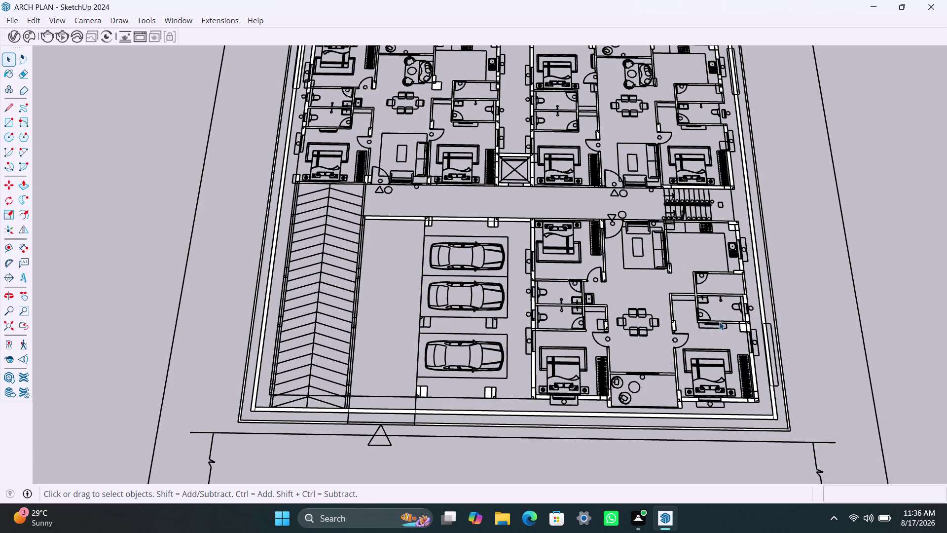
Inspect a wall edge's context menu, then tilt the view to show the whole site.
scroll(down, 3)
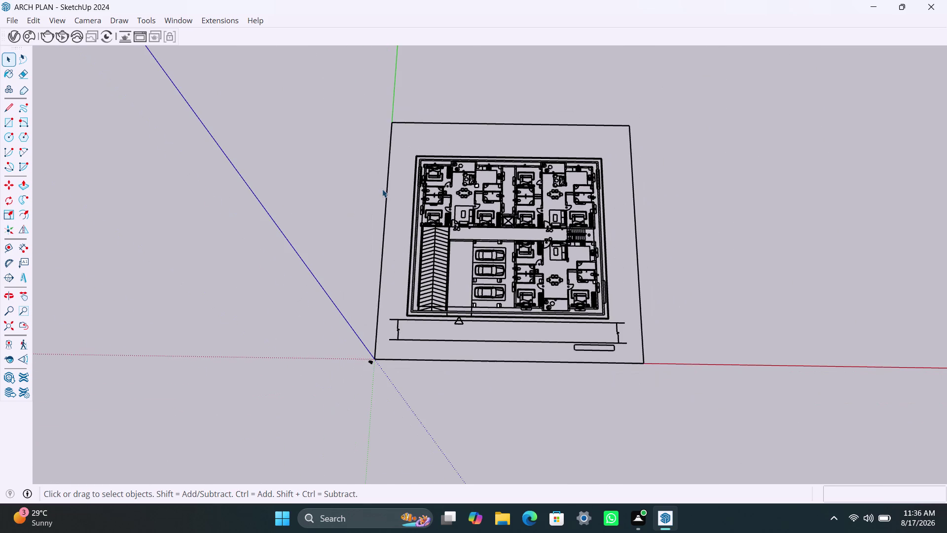
scroll(up, 3)
scroll(up, 3)
scroll(up, 3)
scroll(up, 3)
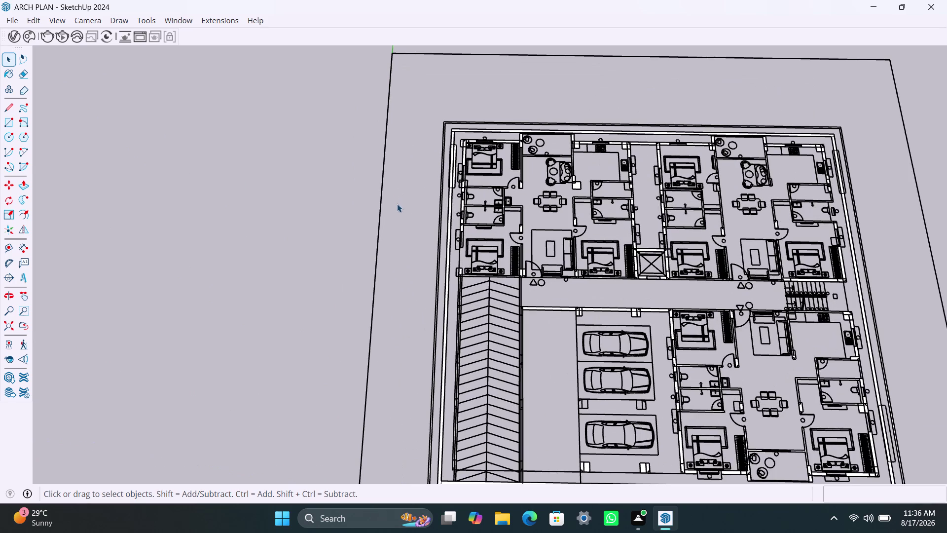
scroll(up, 3)
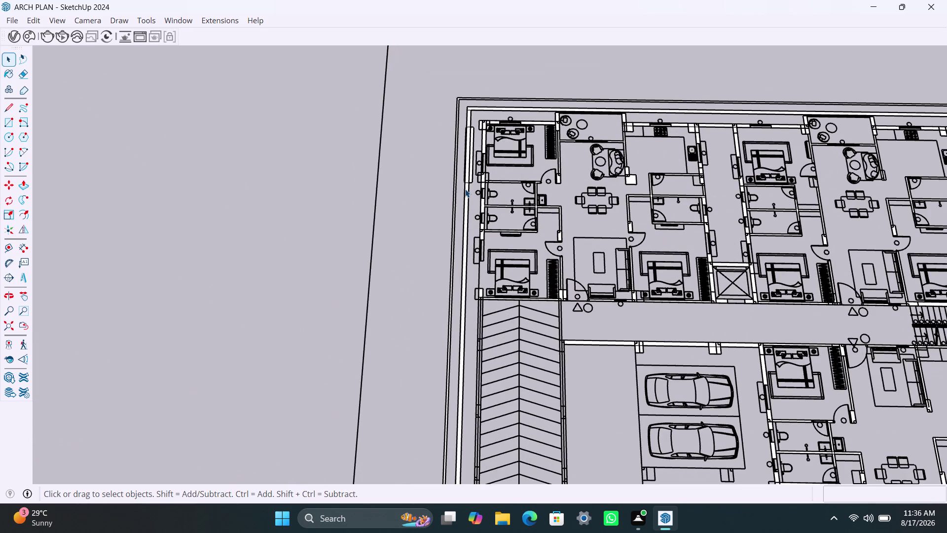
right_click(465, 188)
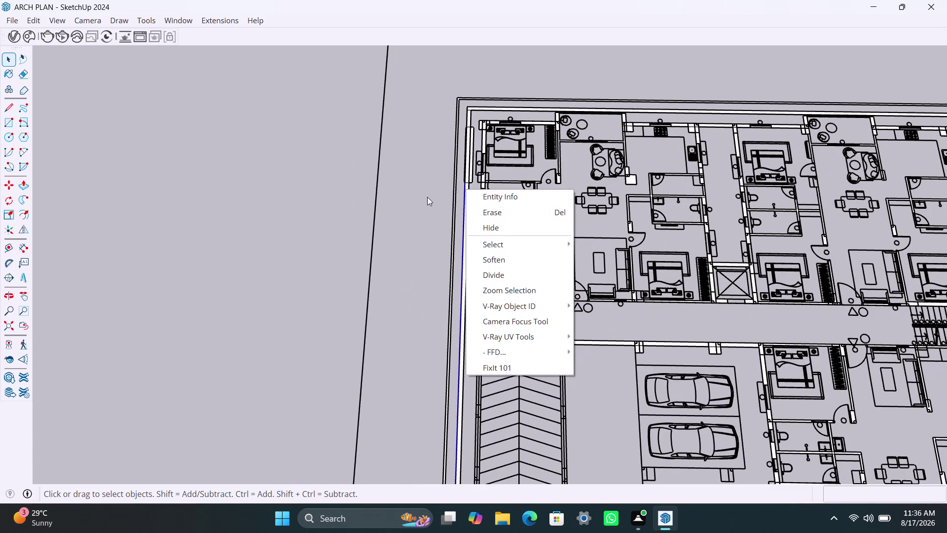
click(428, 197)
scroll(down, 3)
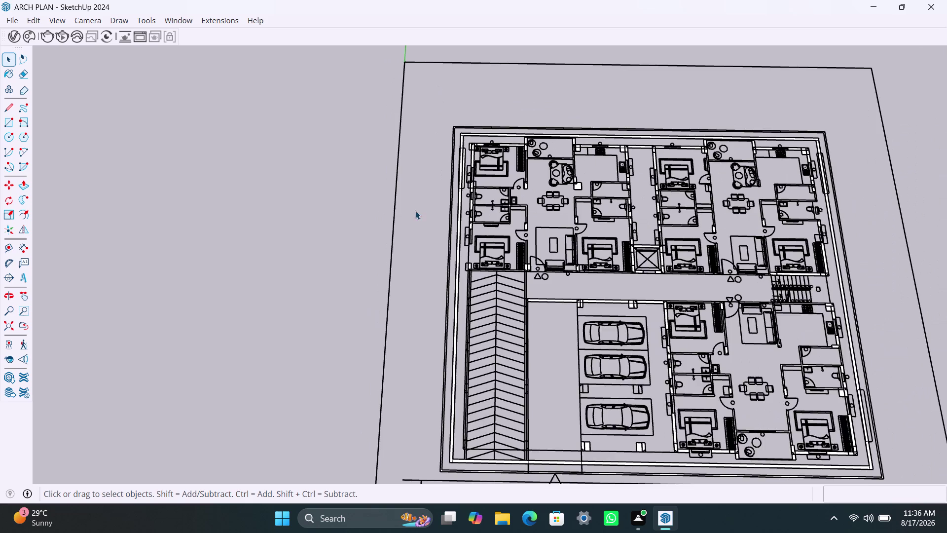
scroll(down, 3)
middle_drag(408, 230, 406, 219)
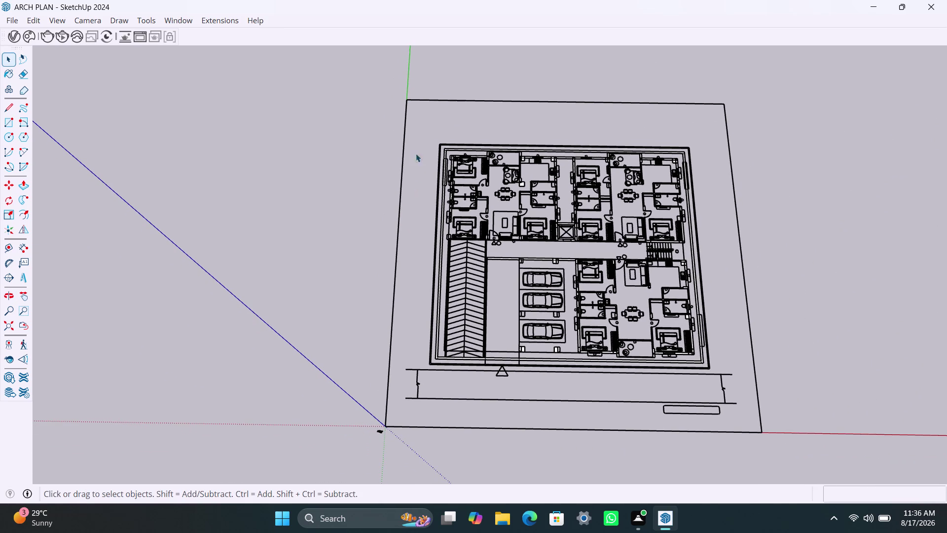
Window-select the entire imported floor plan and Explode it into loose geometry.
drag(422, 120, 461, 307)
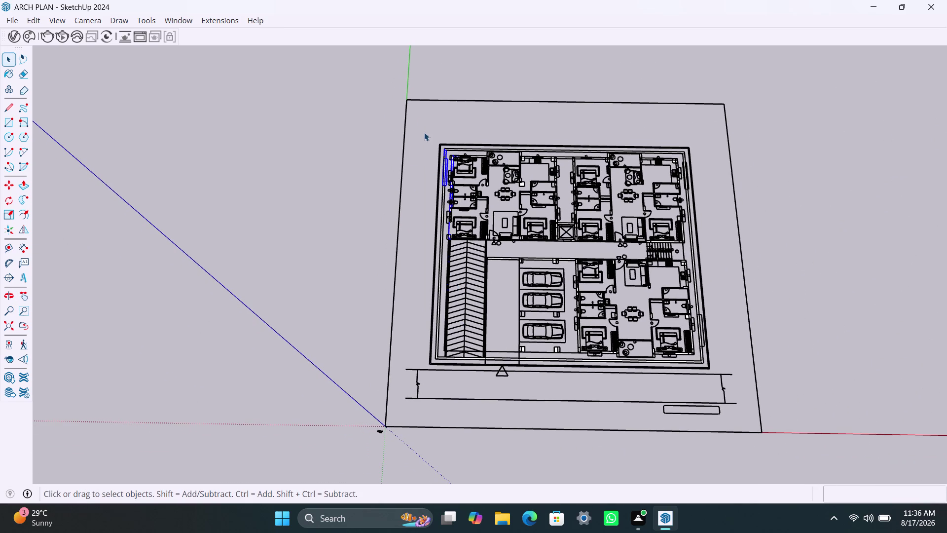
drag(424, 132, 715, 378)
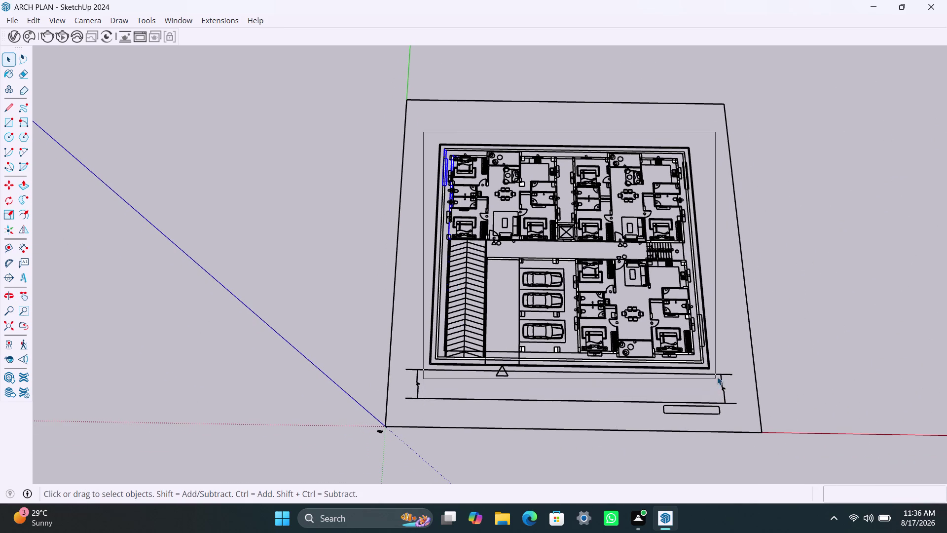
drag(716, 377, 726, 374)
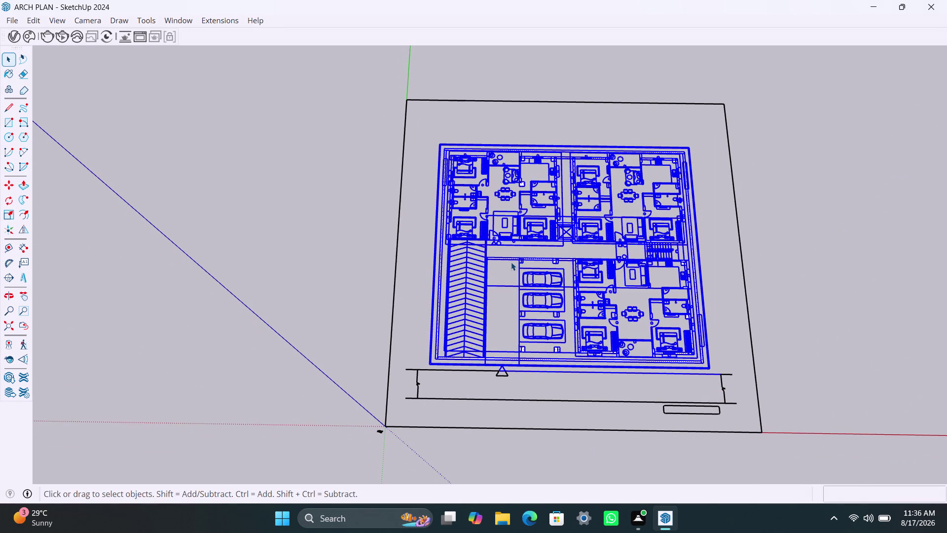
right_click(509, 259)
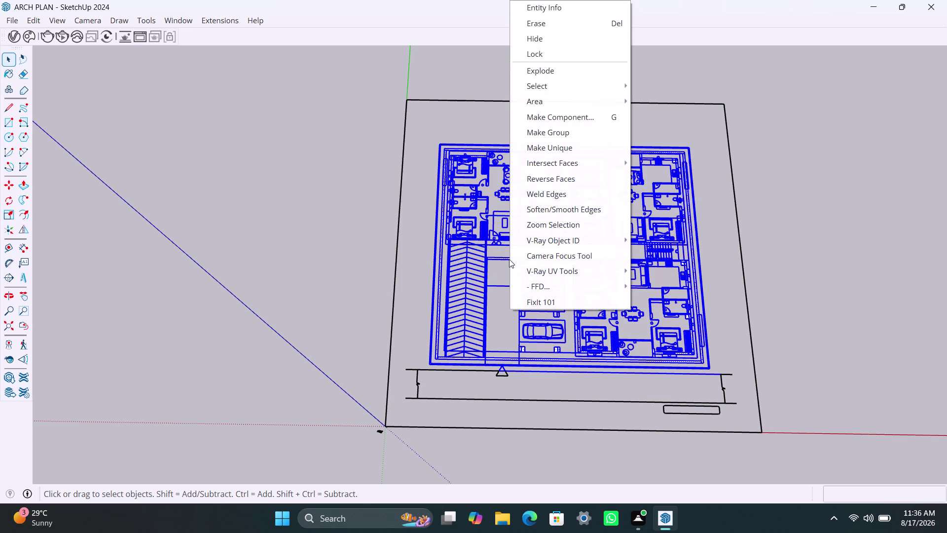
click(541, 130)
scroll(up, 3)
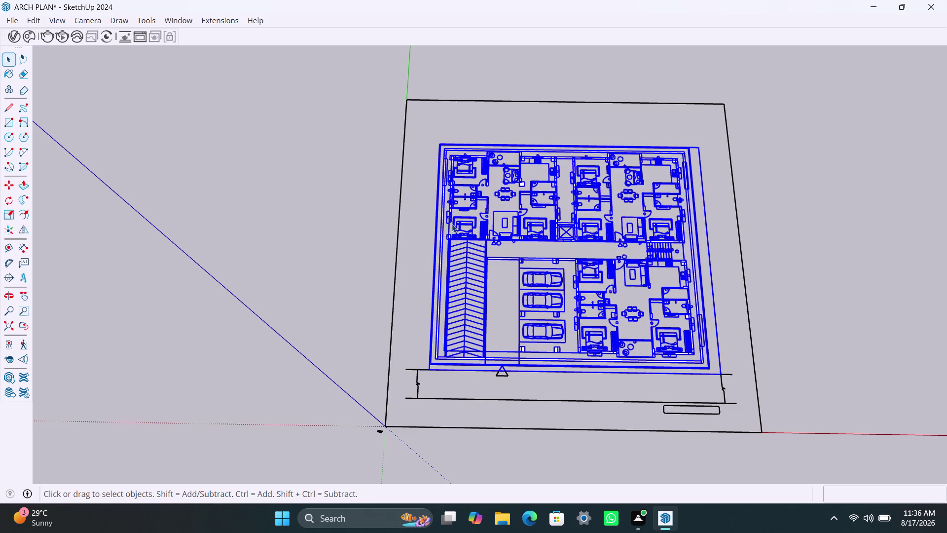
scroll(up, 3)
Select the left outer boundary wall face and begin pulling it up with Push/Pull.
triple_click(430, 203)
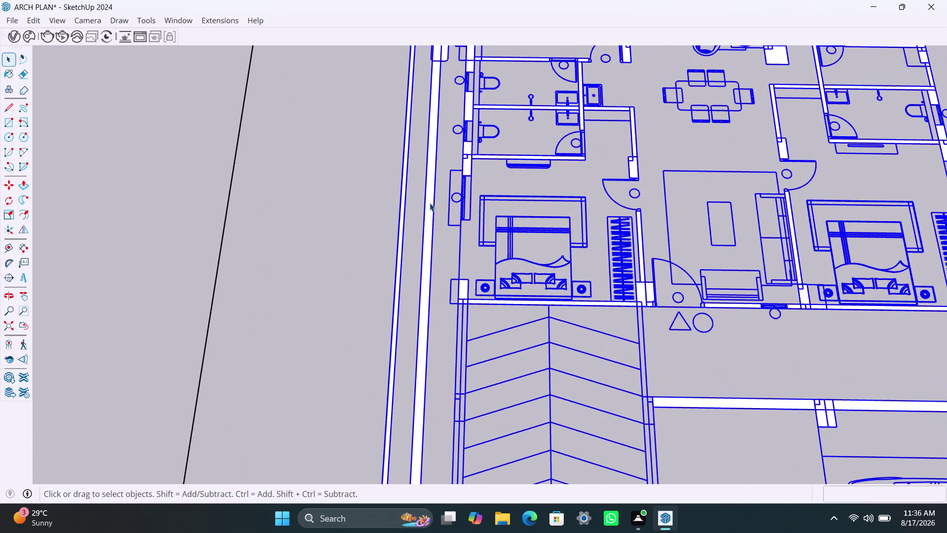
click(430, 203)
click(430, 203)
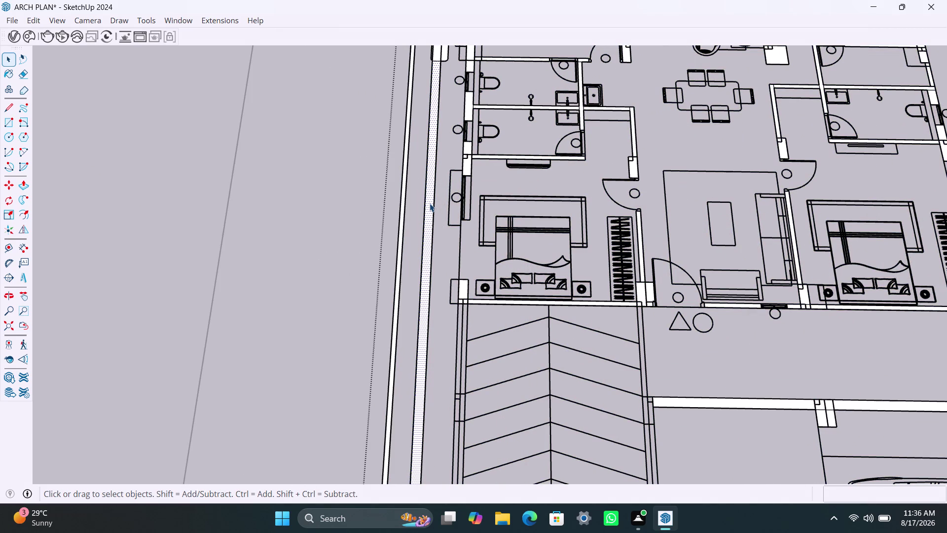
key(p)
click(430, 203)
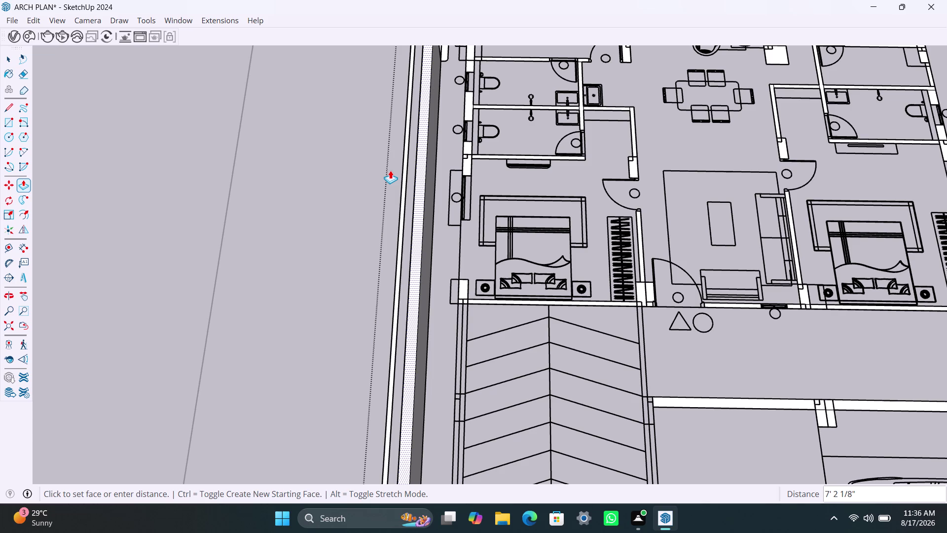
Push/Pull the left boundary wall to 4', then pull it again to 7'.
text(4)
text(')
key(Return)
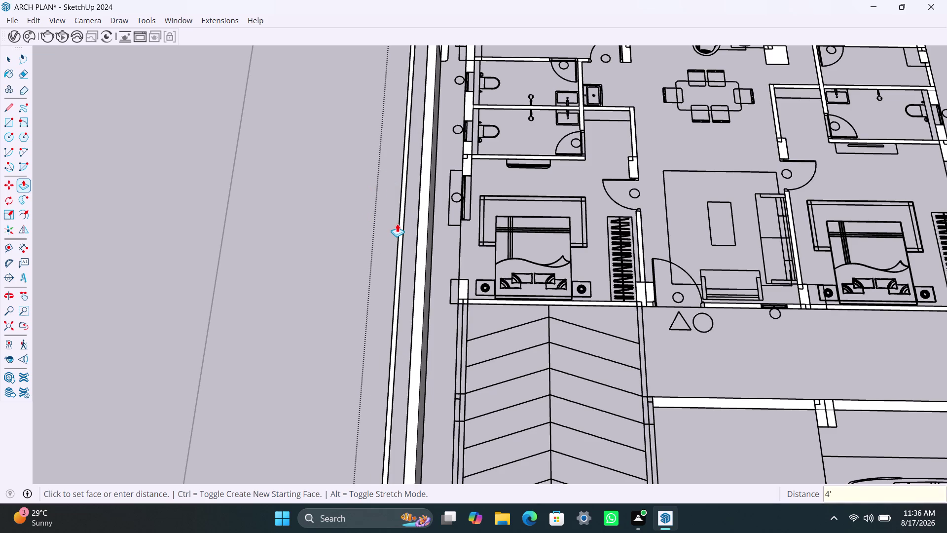
click(400, 231)
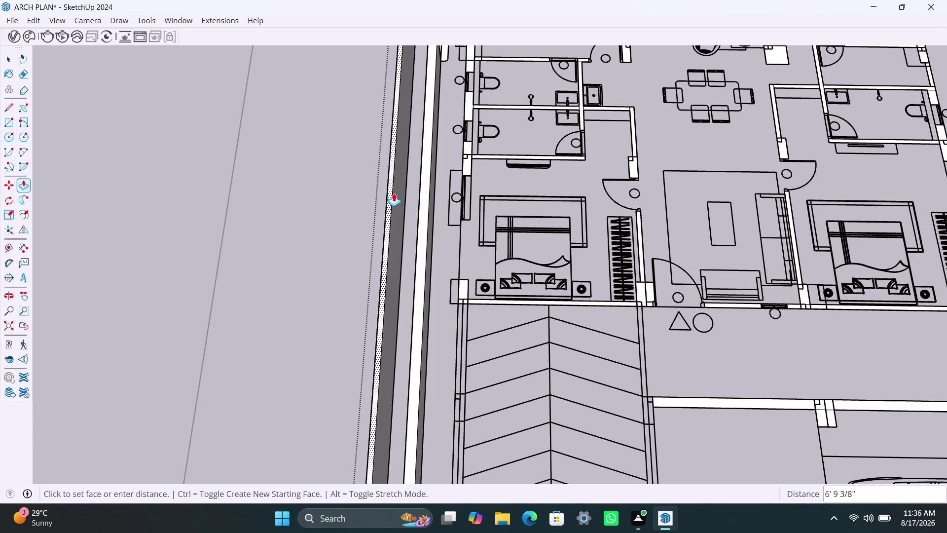
text(7')
key(Return)
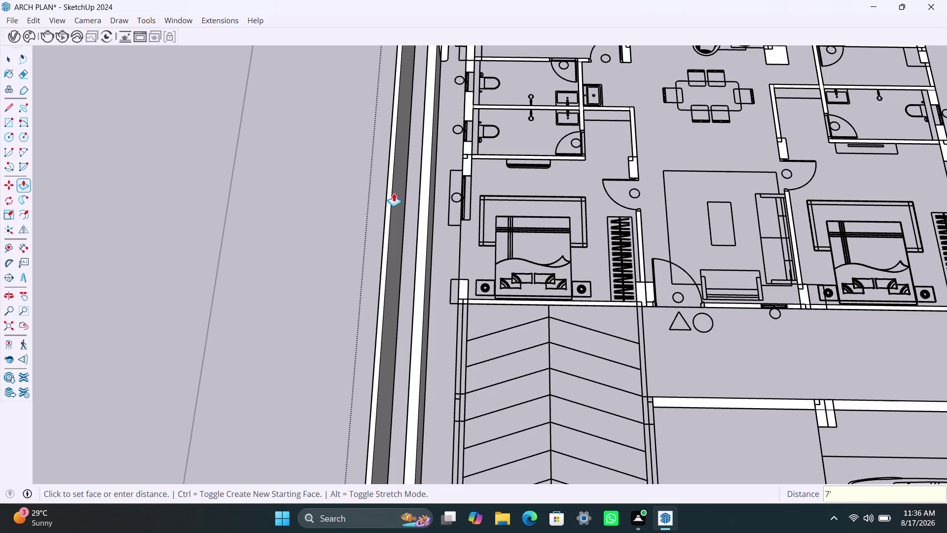
scroll(down, 3)
scroll(down, 3)
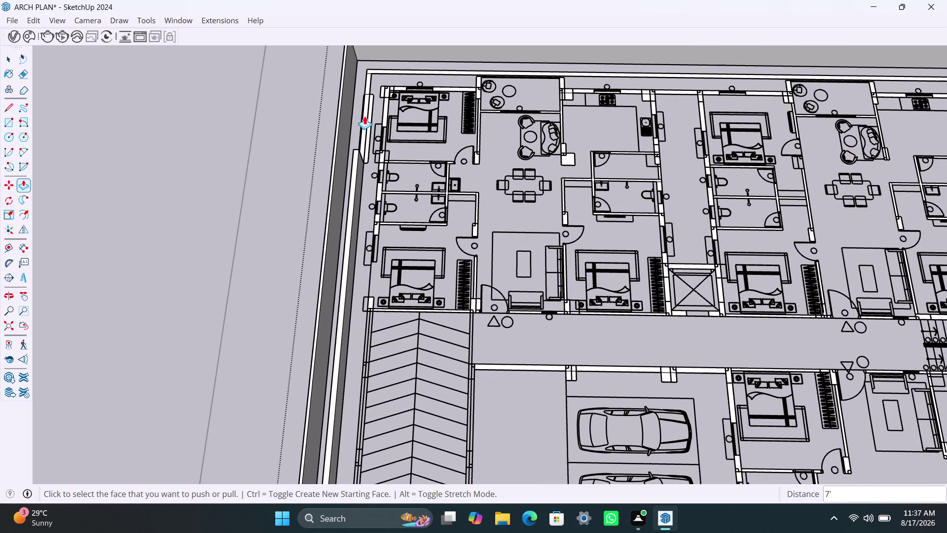
Extrude the adjacent top and left boundary wall faces, double-clicking to repeat the 7' height.
scroll(up, 3)
scroll(up, 3)
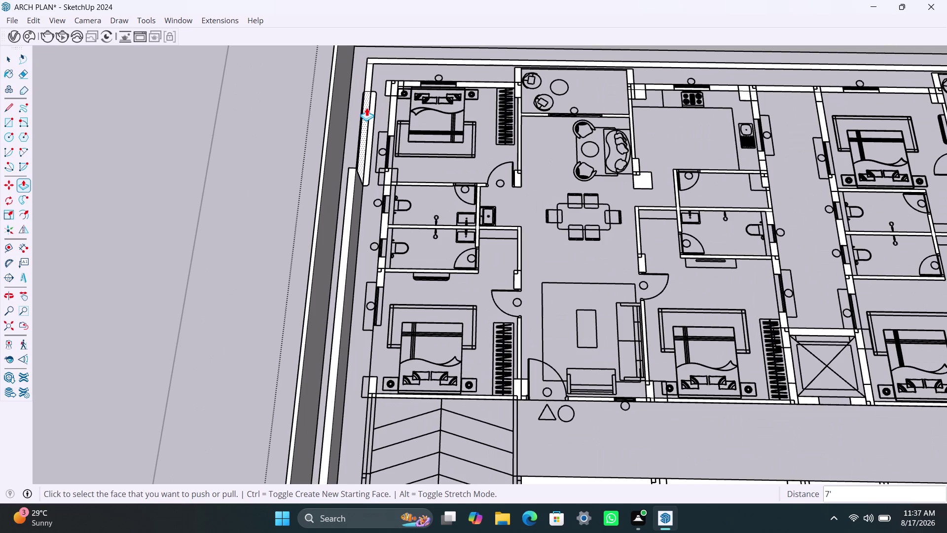
click(366, 107)
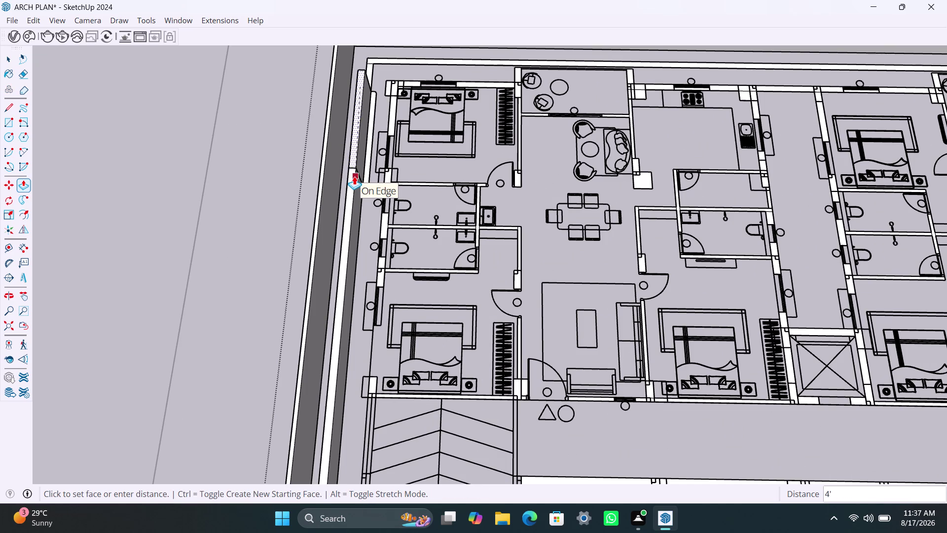
click(354, 176)
double_click(373, 68)
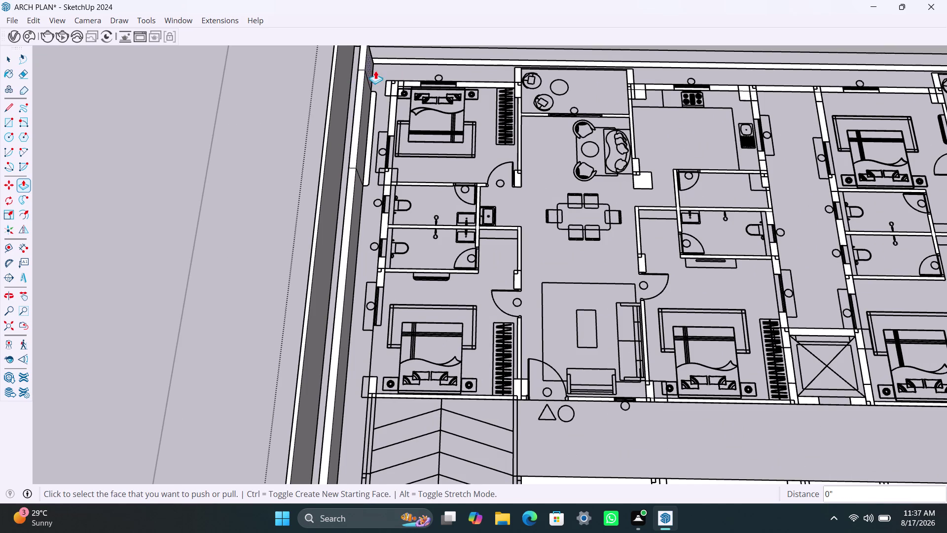
double_click(403, 60)
scroll(down, 3)
scroll(down, 3)
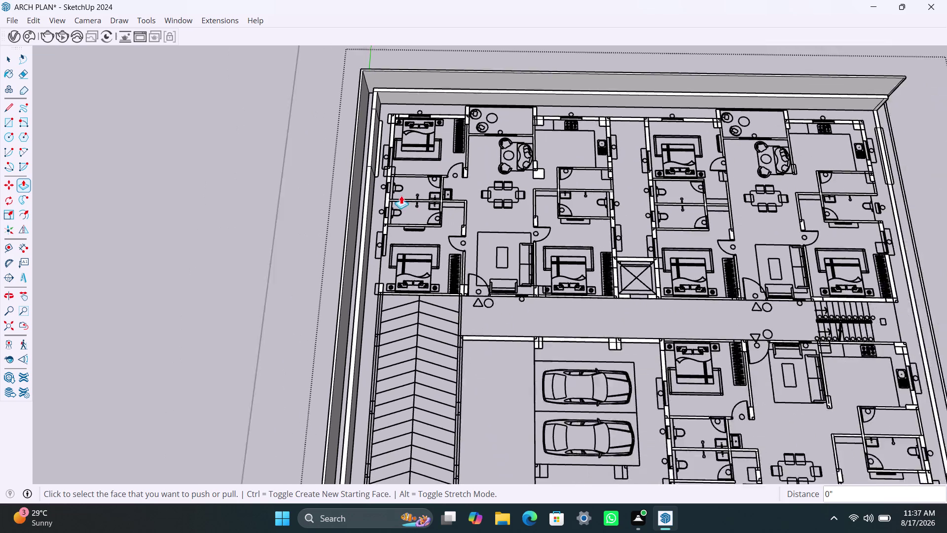
scroll(down, 3)
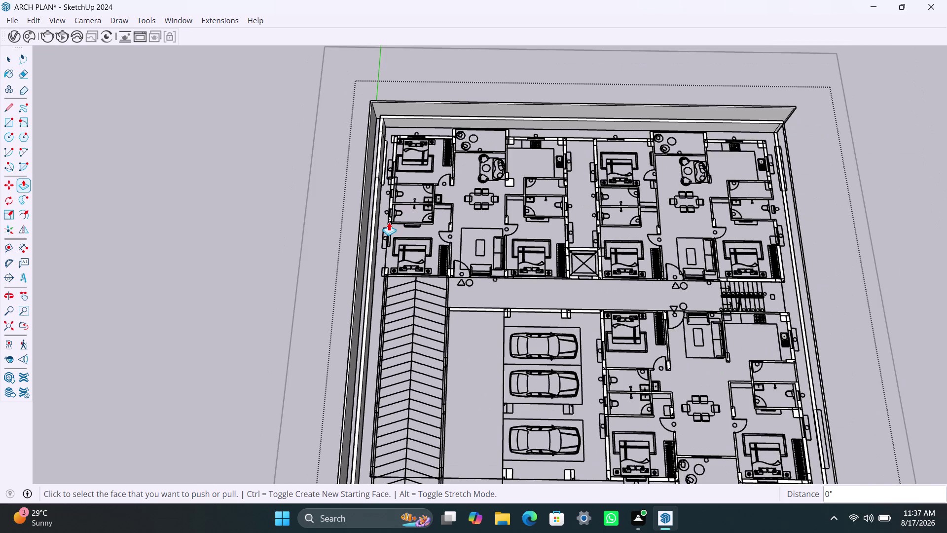